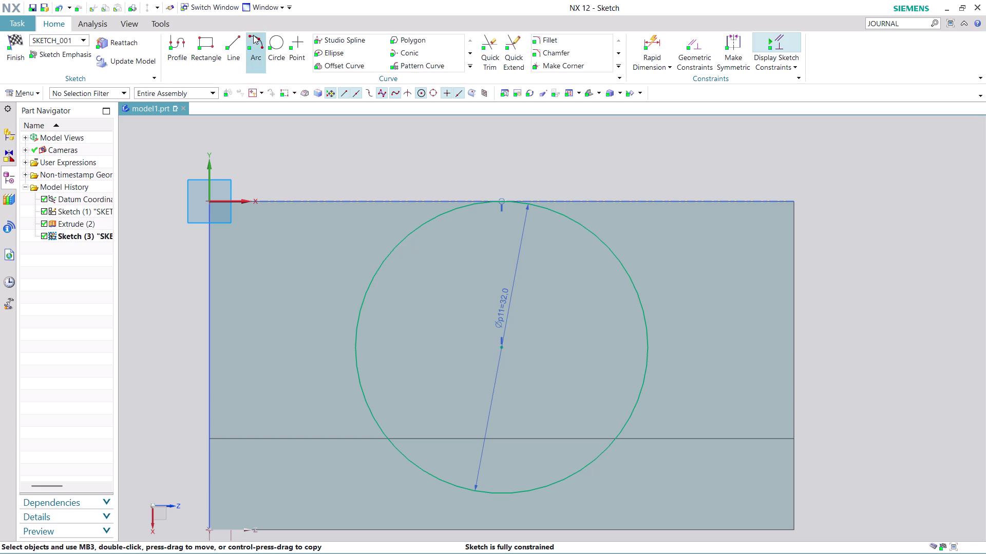
Zoom around the sketch and return to the sketch drawing commands.
scroll(down, 3)
scroll(down, 3)
scroll(down, 3)
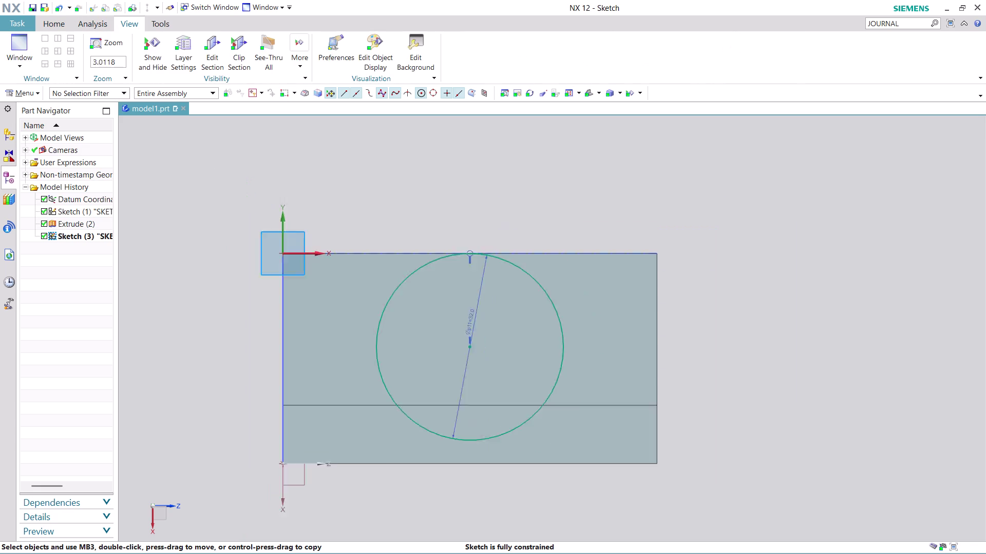
scroll(down, 3)
scroll(up, 3)
scroll(down, 3)
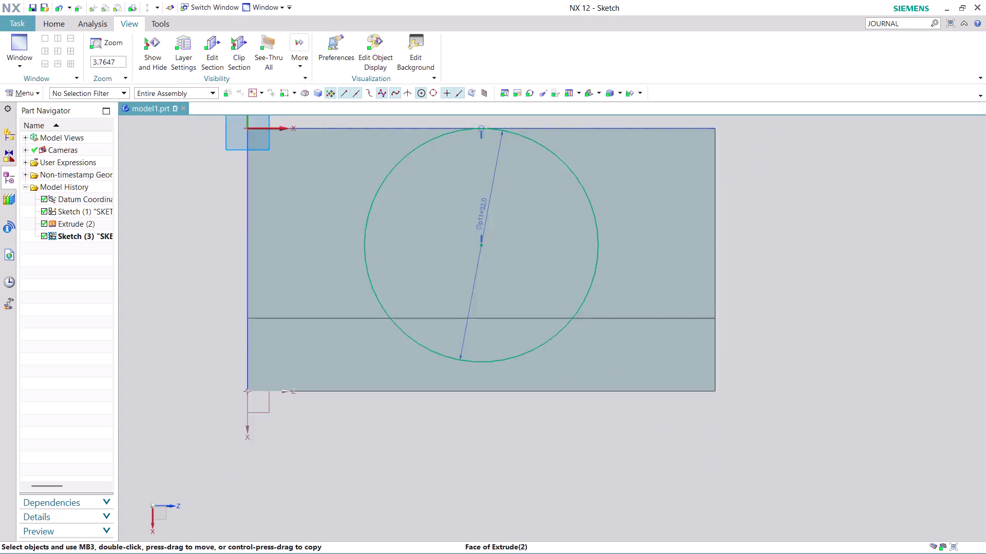
scroll(down, 3)
scroll(up, 3)
scroll(up, 3)
scroll(up, 3)
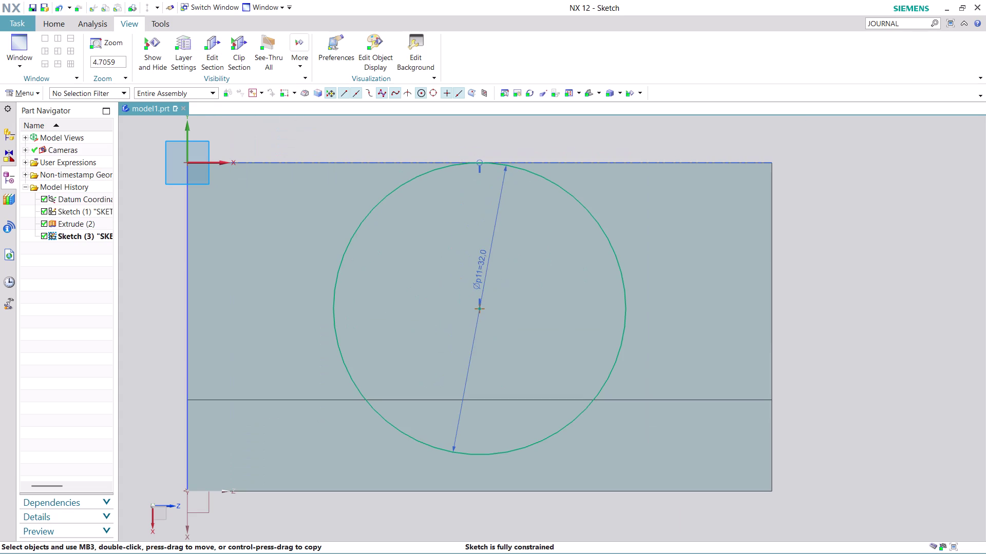
click(60, 22)
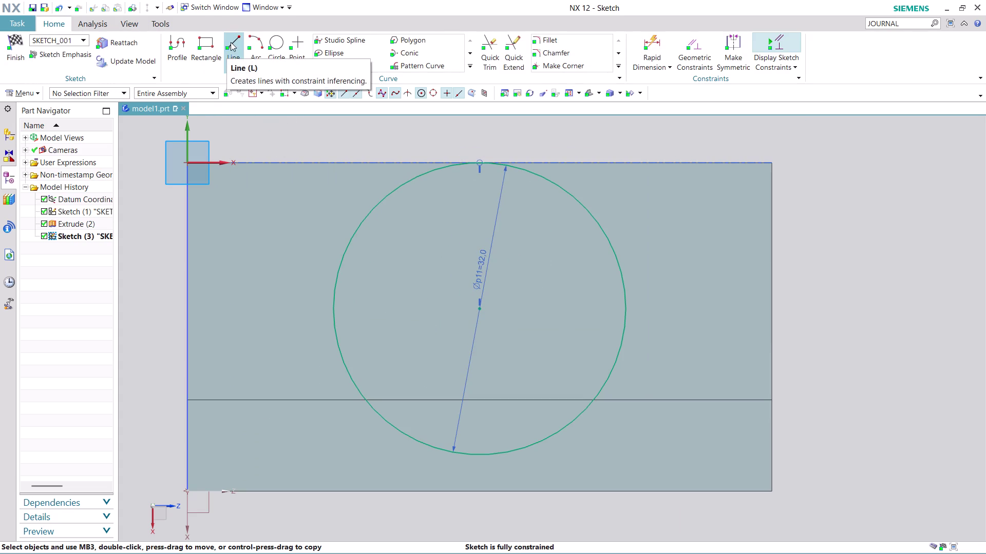
Draw a line from the circle's upper-left edge down-left past the rectangle, about 43 long.
click(230, 42)
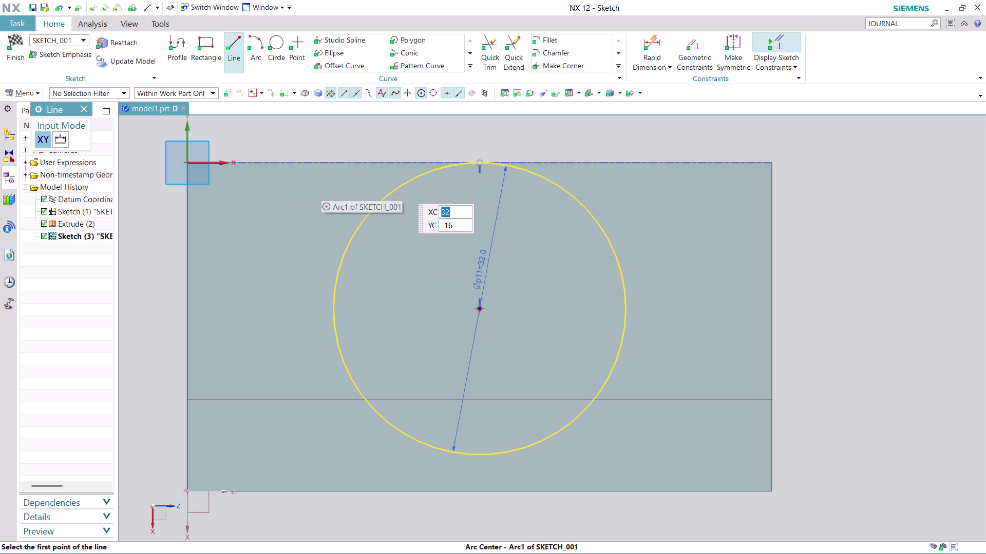
click(401, 186)
key(Escape)
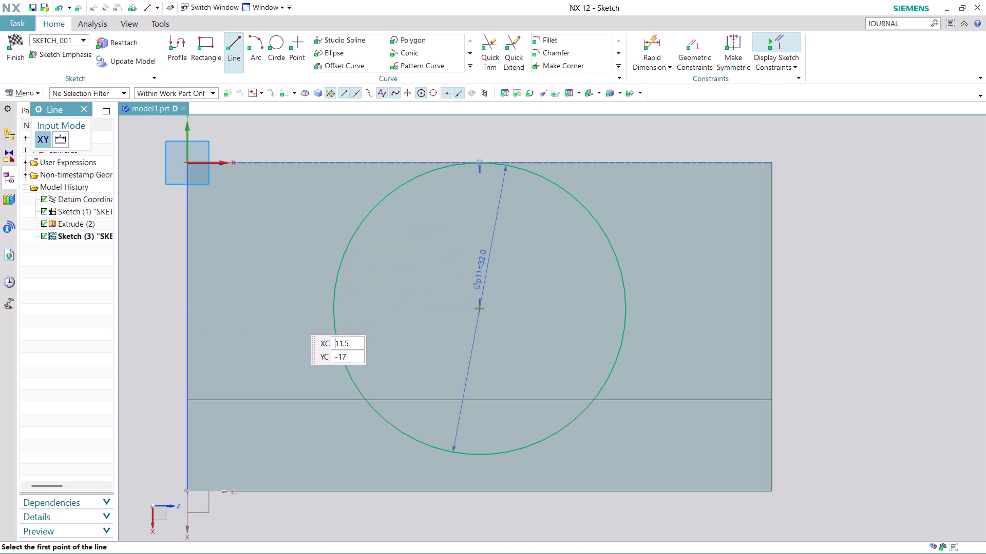
click(390, 192)
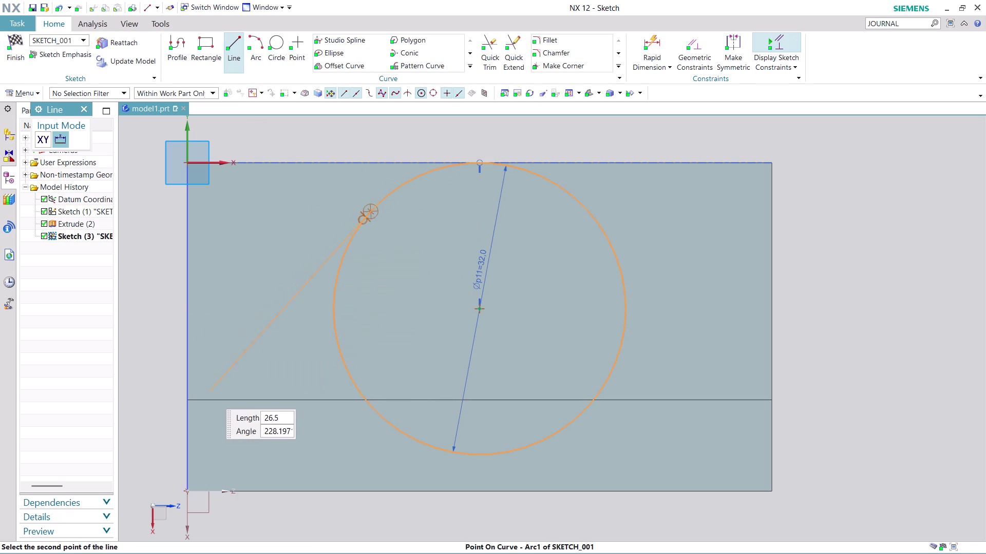
scroll(down, 3)
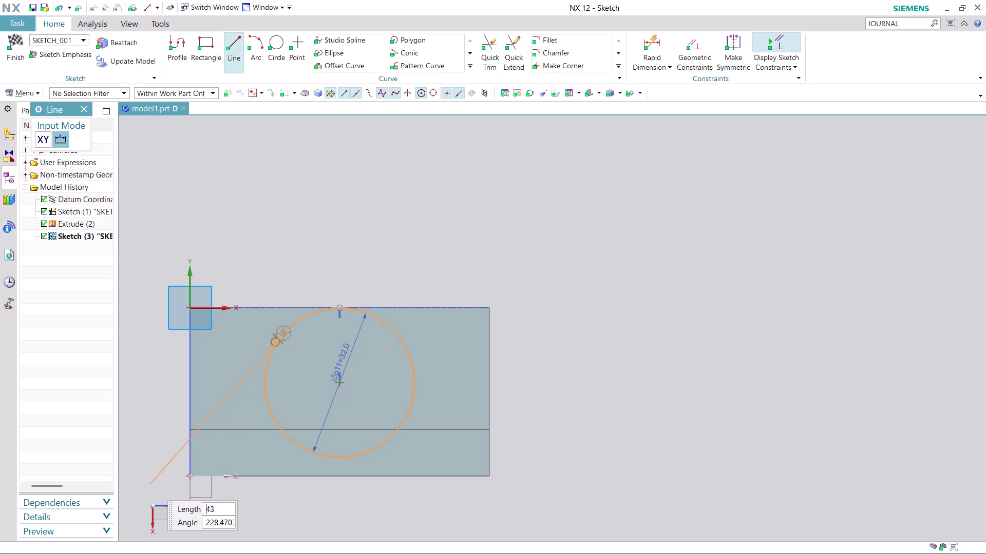
click(149, 482)
key(Escape)
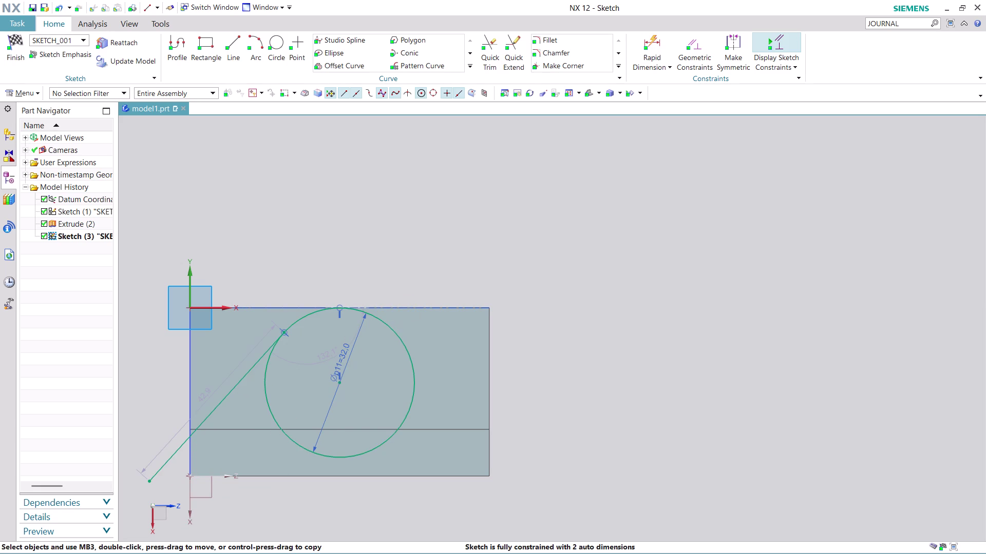
scroll(up, 3)
scroll(up, 3)
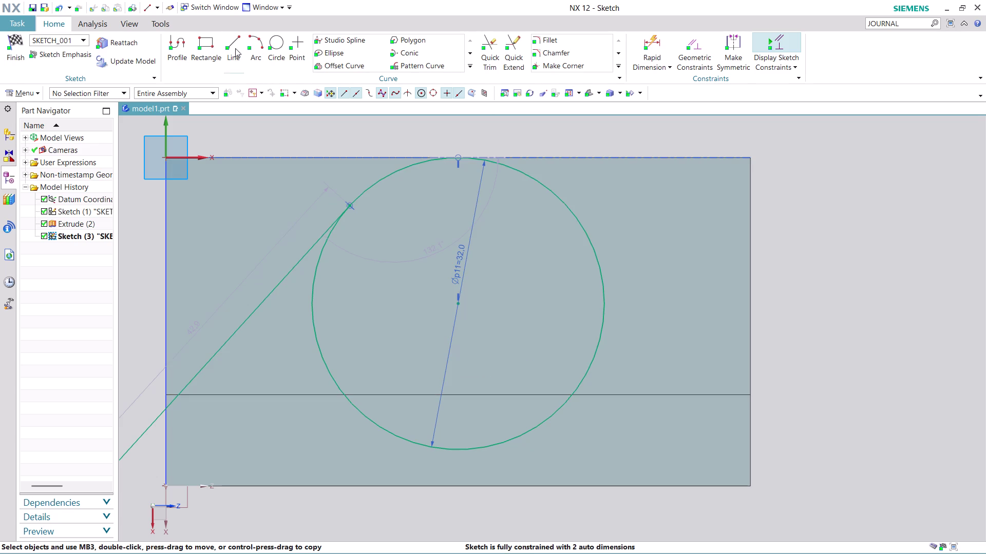
Draw a vertical line from the circle's centre straight up past its top.
click(235, 48)
click(455, 304)
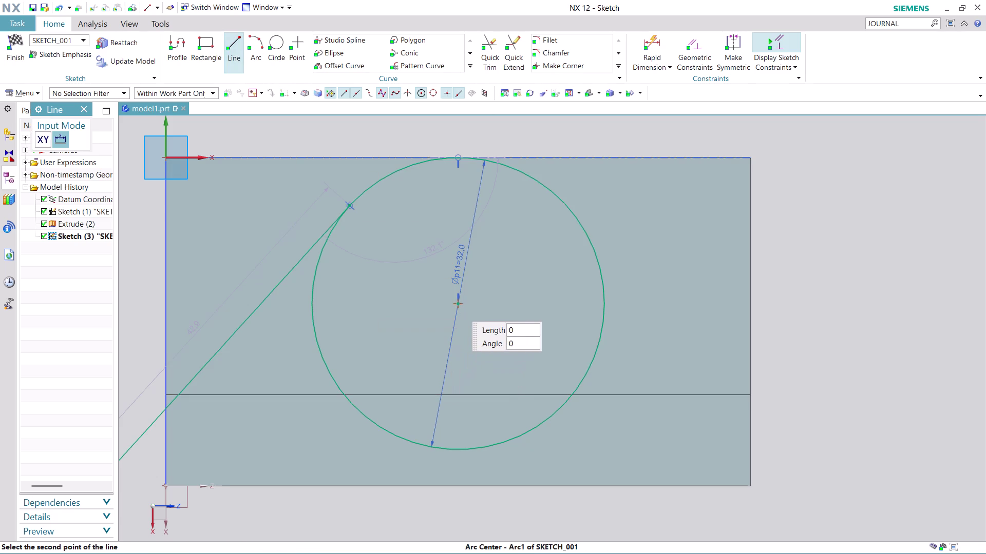
click(459, 138)
key(Escape)
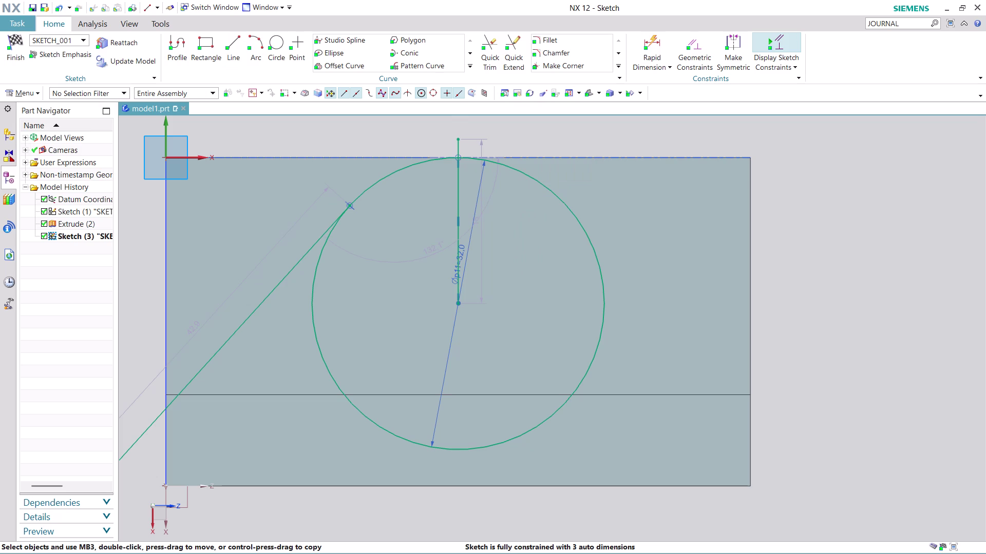
key(Escape)
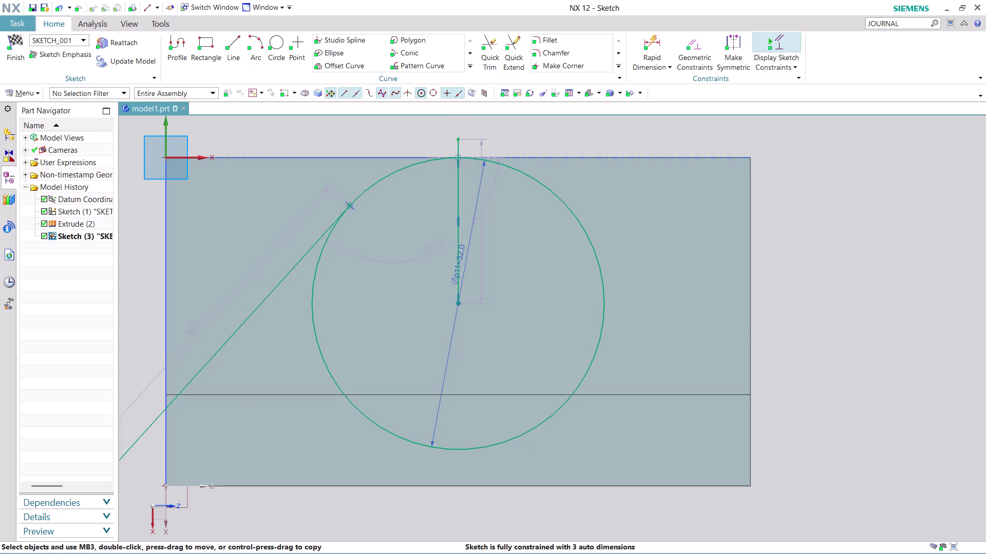
Convert the vertical line into a dashed reference centerline.
right_click(457, 187)
click(505, 330)
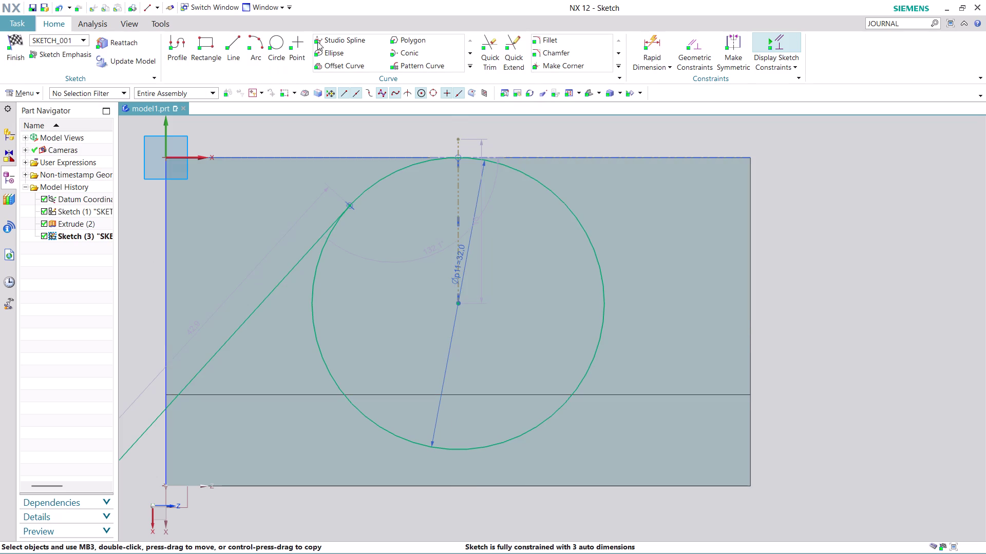
click(473, 66)
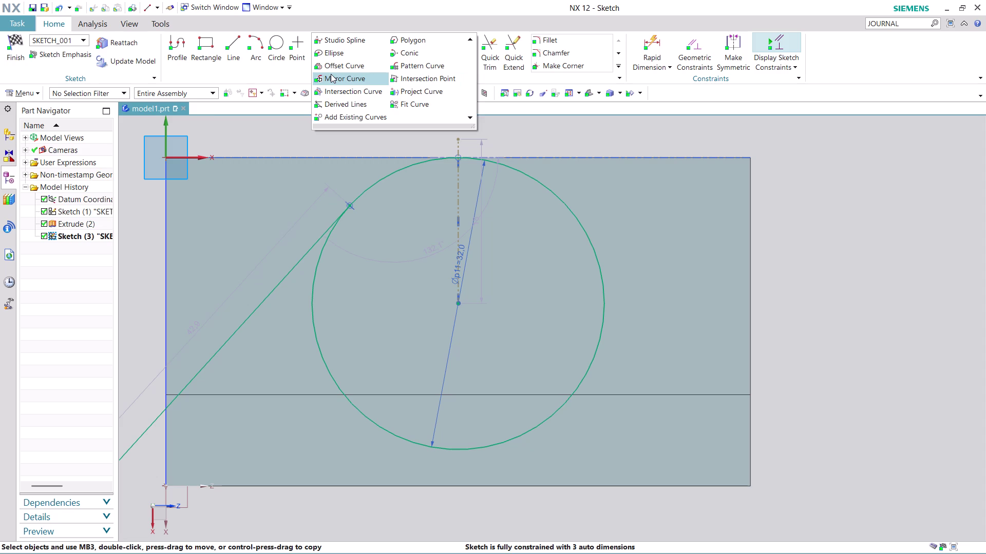
Mirror the left tangent line about the vertical centerline, creating a down-right copy.
click(331, 74)
click(290, 267)
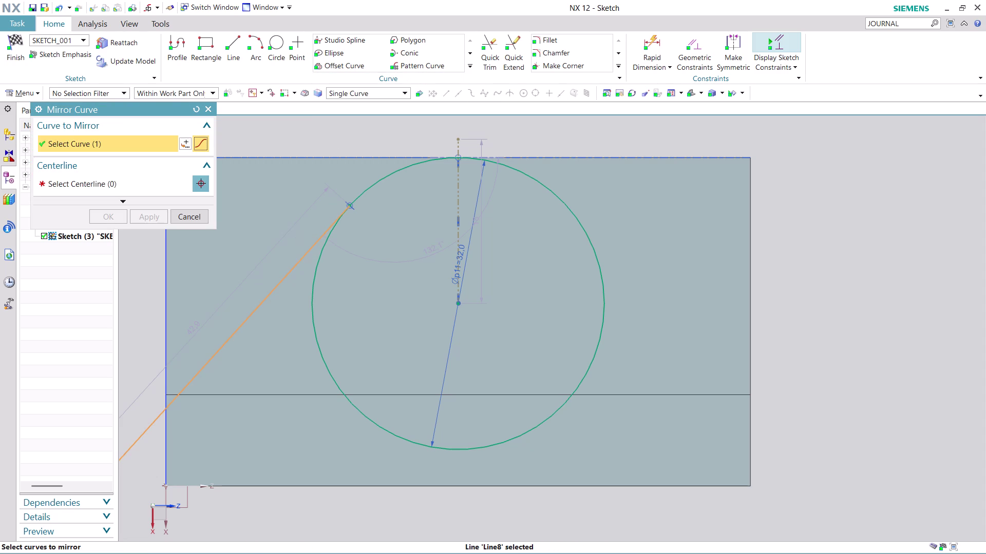
click(123, 183)
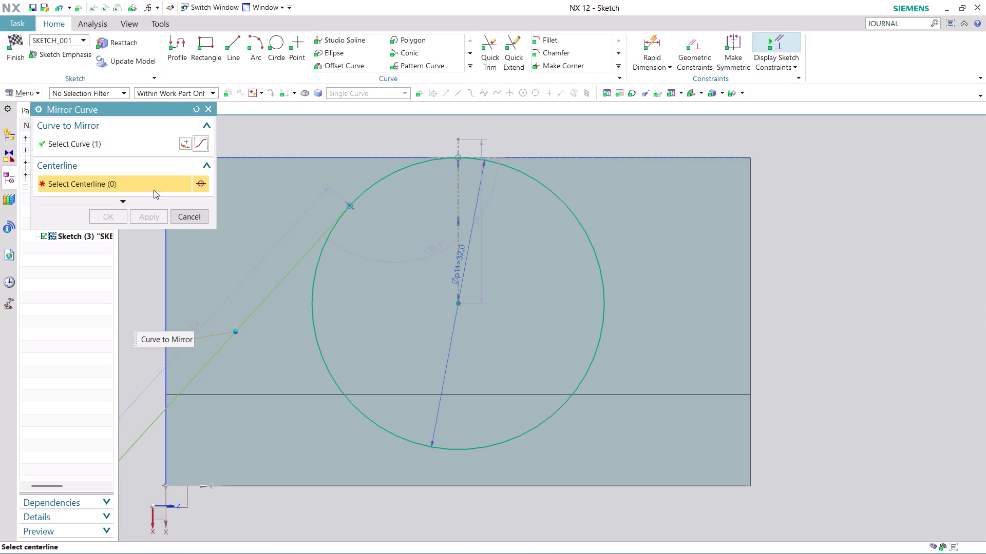
click(459, 198)
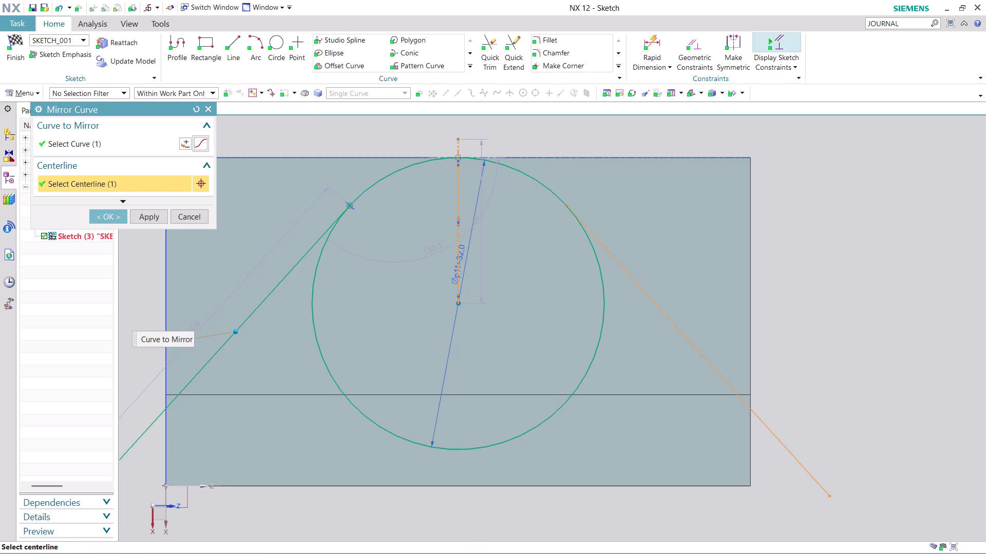
click(105, 216)
Recentre and zoom the sketch, then start an Angular Dimension from the dimension drop-down.
scroll(down, 3)
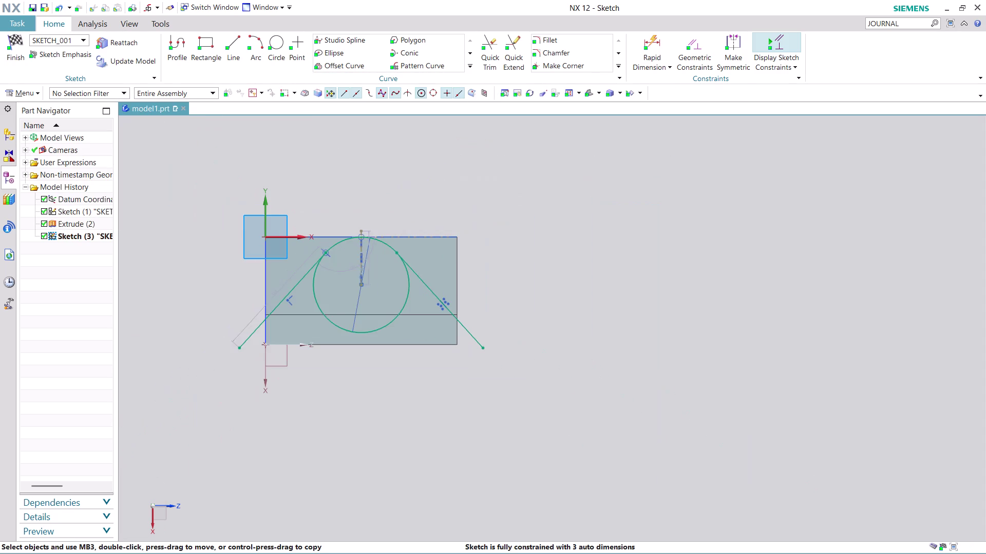
scroll(up, 3)
scroll(down, 3)
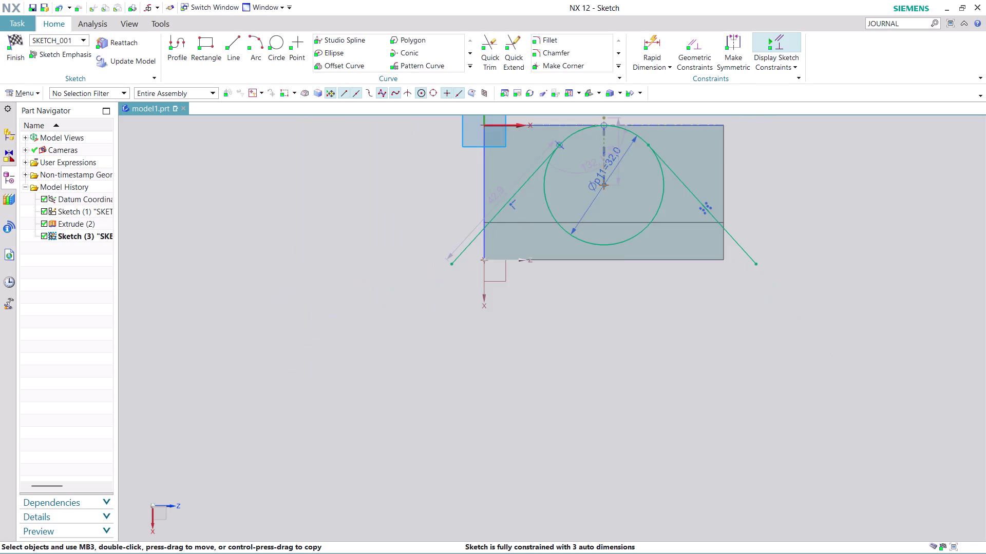
scroll(up, 3)
middle_drag(748, 181, 729, 296)
scroll(up, 3)
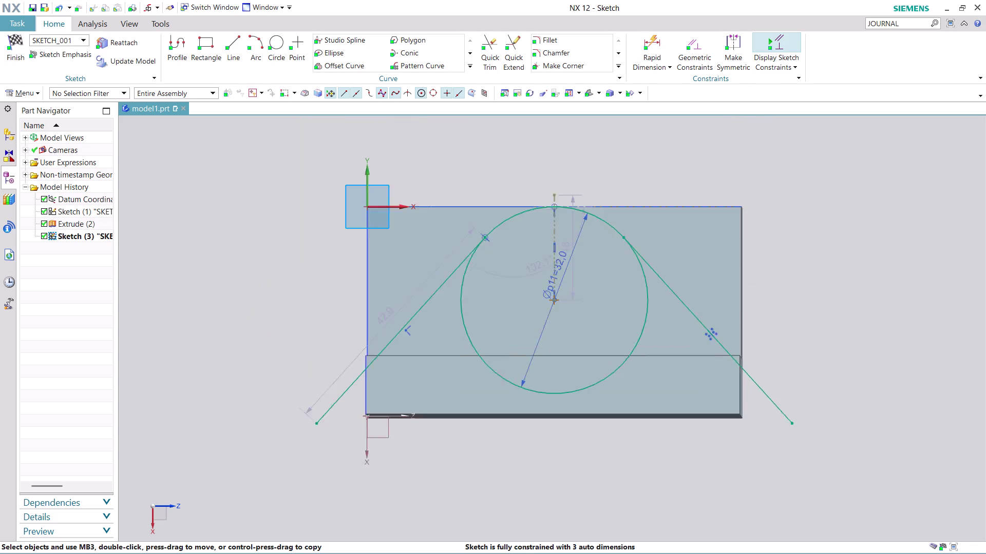
scroll(up, 3)
scroll(up, 3)
click(658, 60)
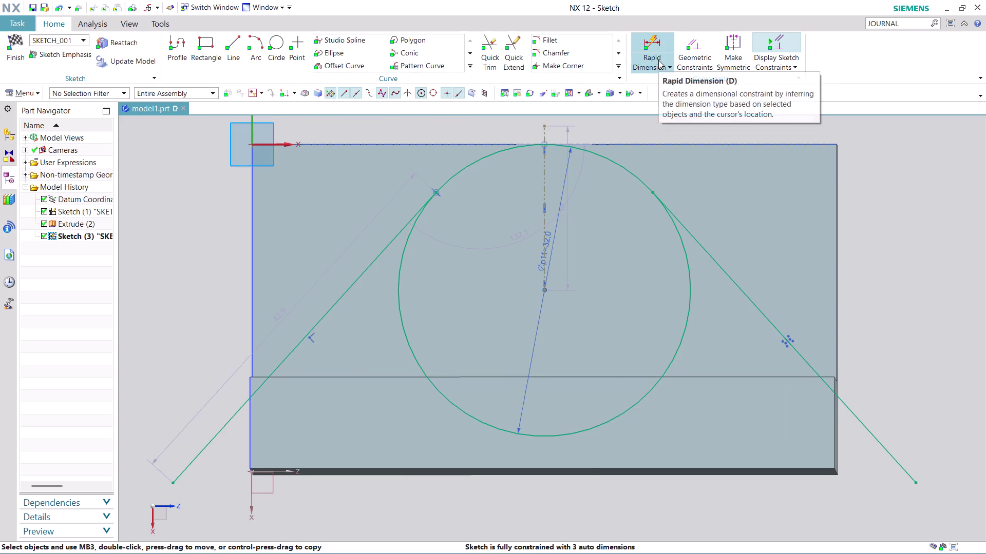
click(669, 117)
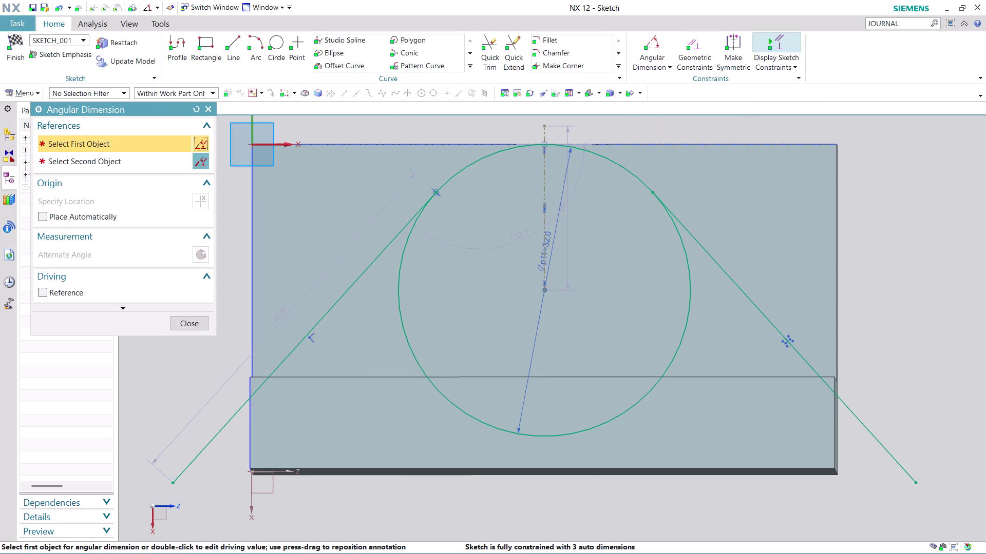
Dimension the angle between the left tangent line and its mirror as 50°, placed below the sketch.
click(324, 313)
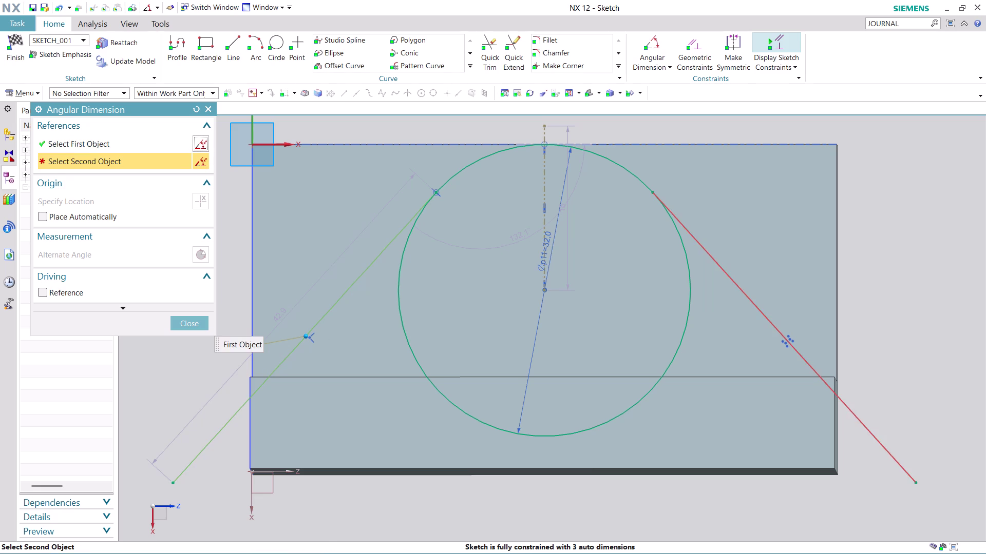
click(797, 350)
click(521, 483)
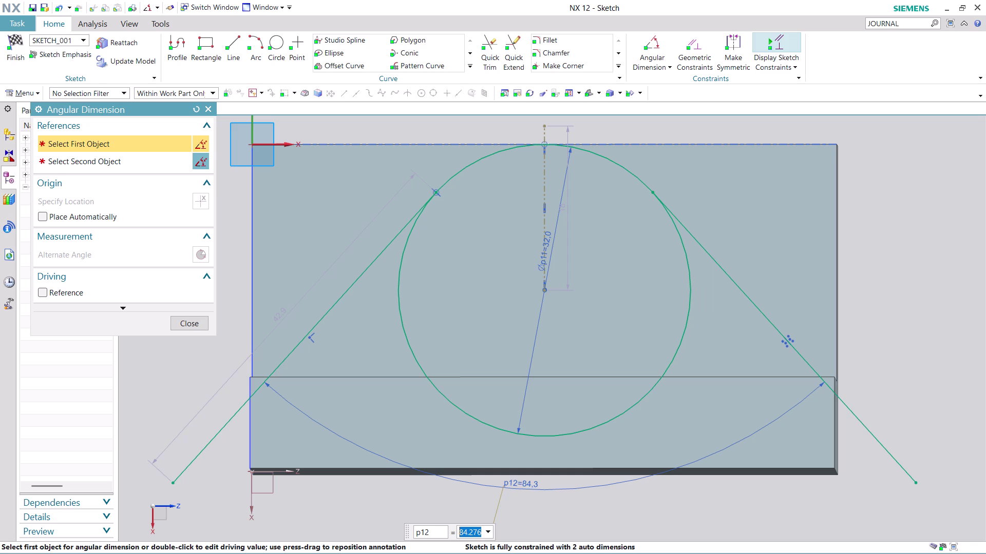
text(50)
key(Return)
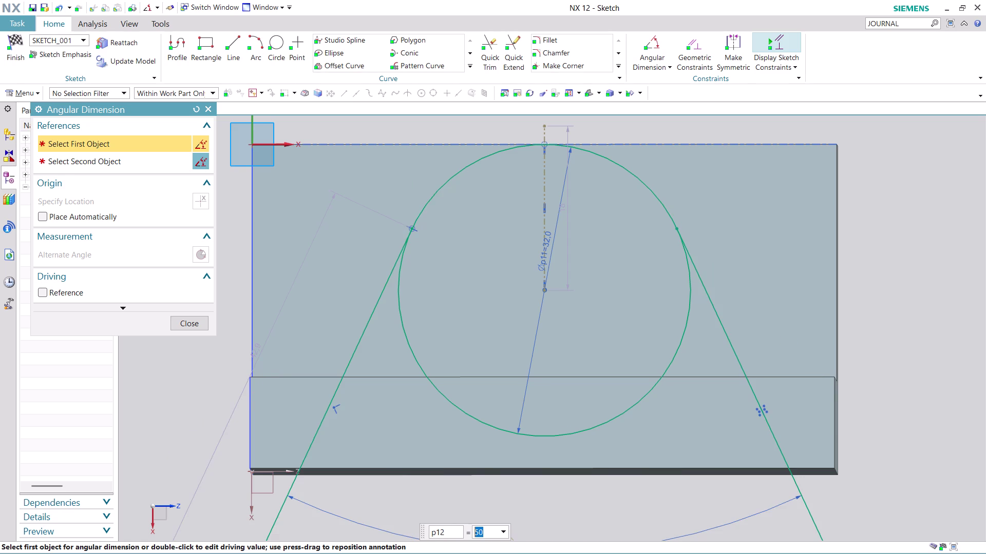